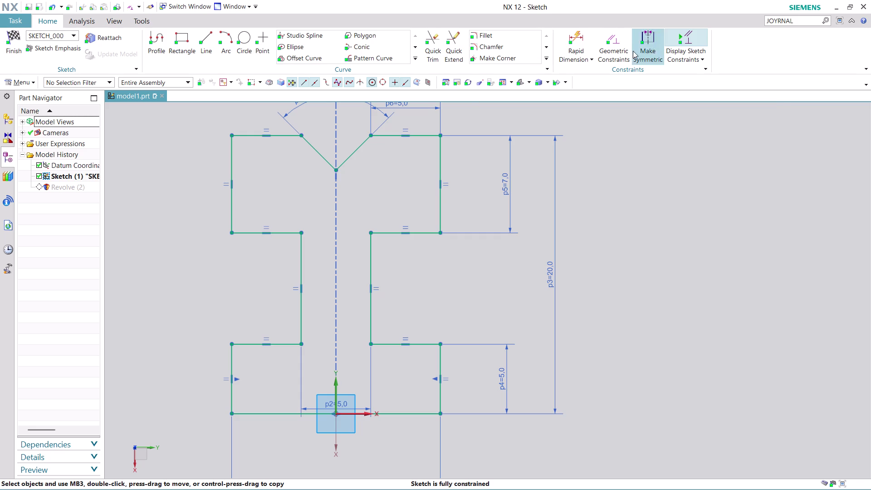
click(576, 32)
drag(369, 263, 686, 279)
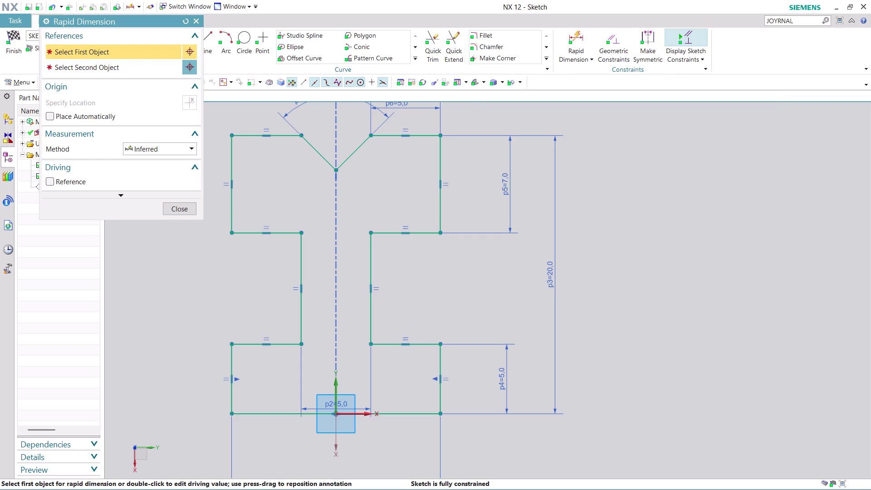
click(370, 265)
click(636, 283)
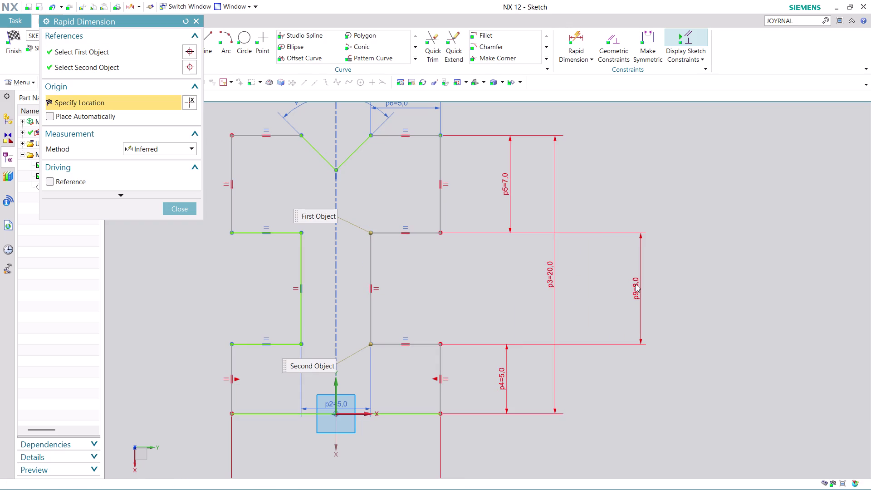
click(437, 279)
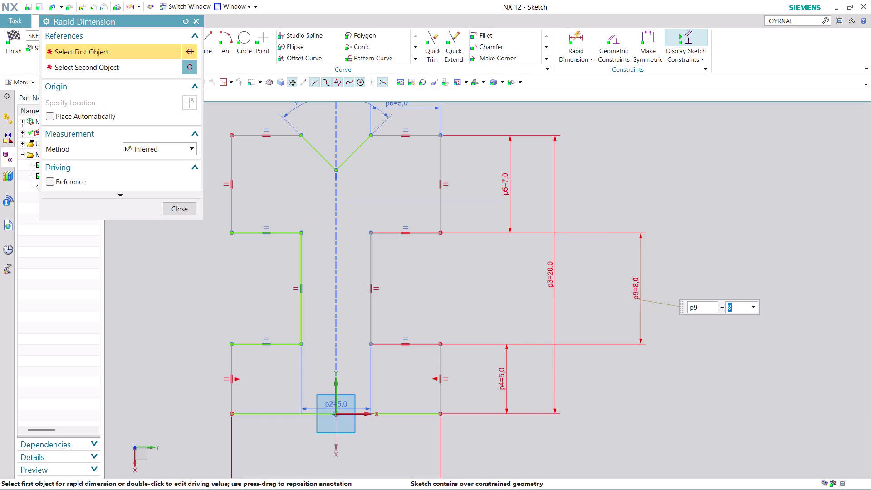
click(183, 211)
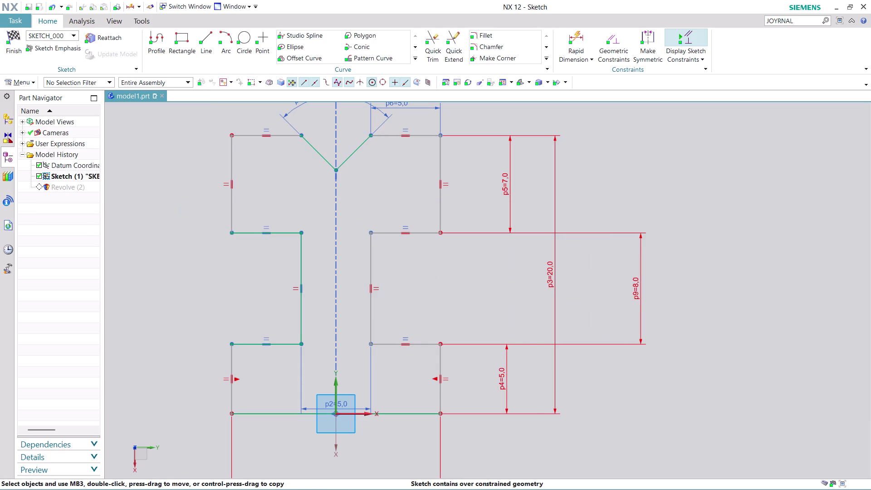
right_click(636, 296)
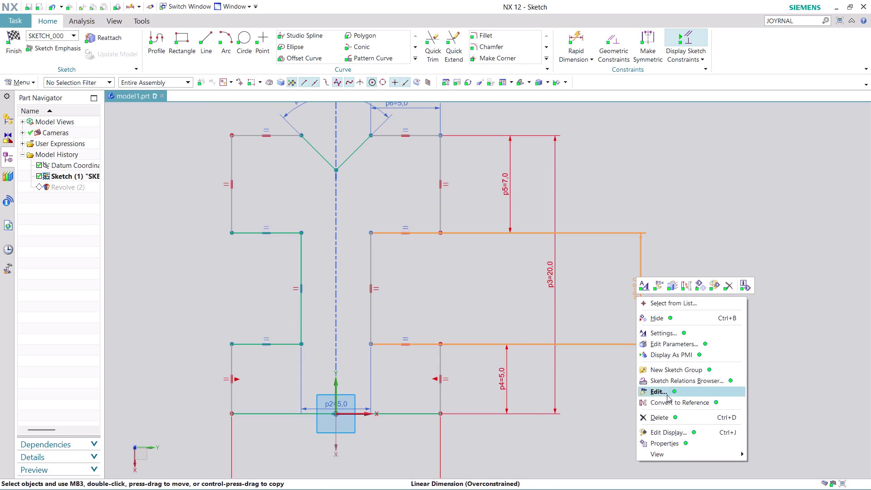
click(673, 418)
click(437, 276)
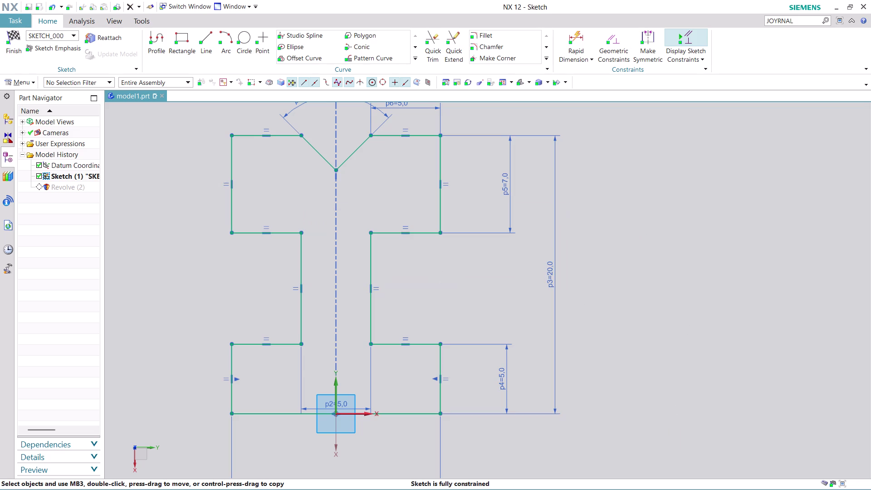